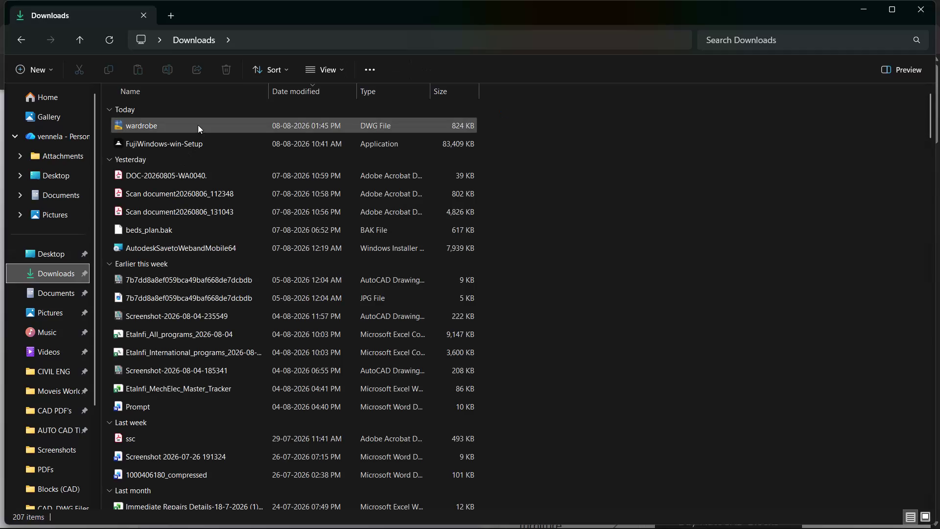
Cut wardrobe.dwg from Downloads, paste it into Blocks (CAD), and open it.
right_click(198, 124)
click(165, 131)
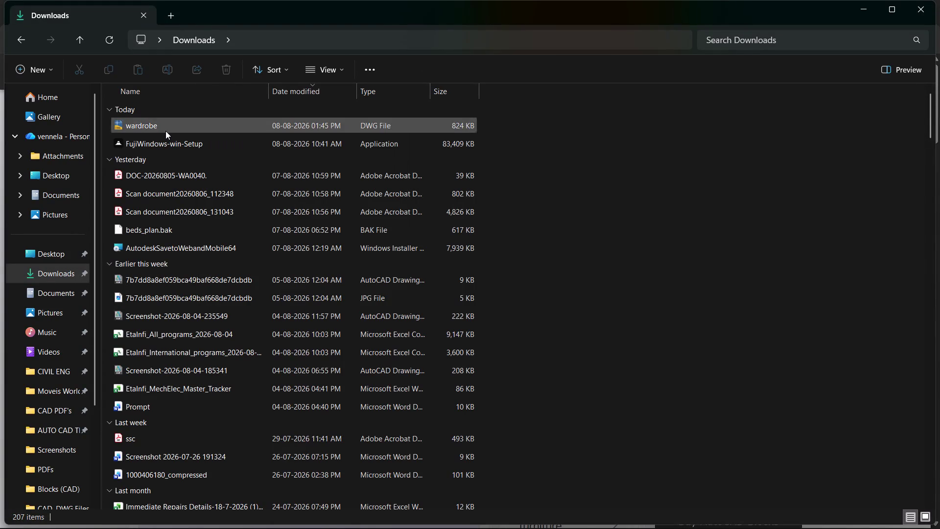
click(82, 68)
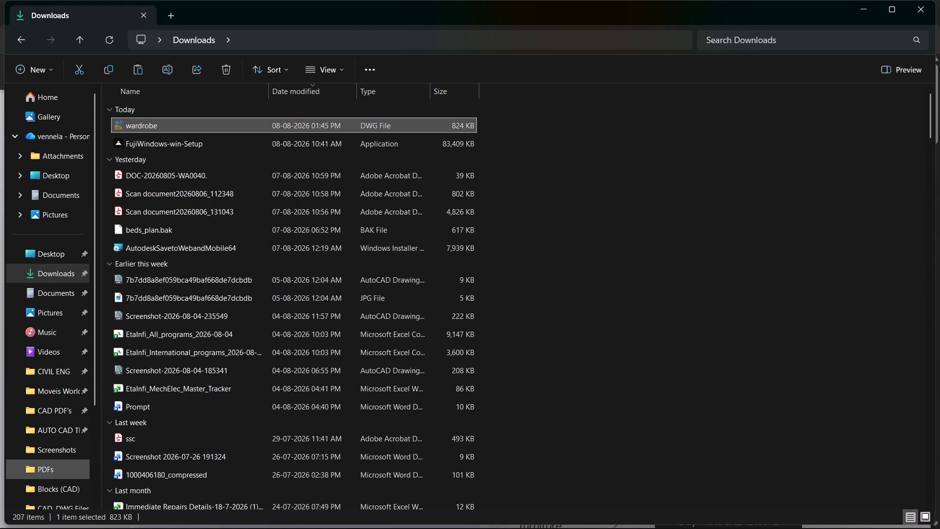
click(52, 488)
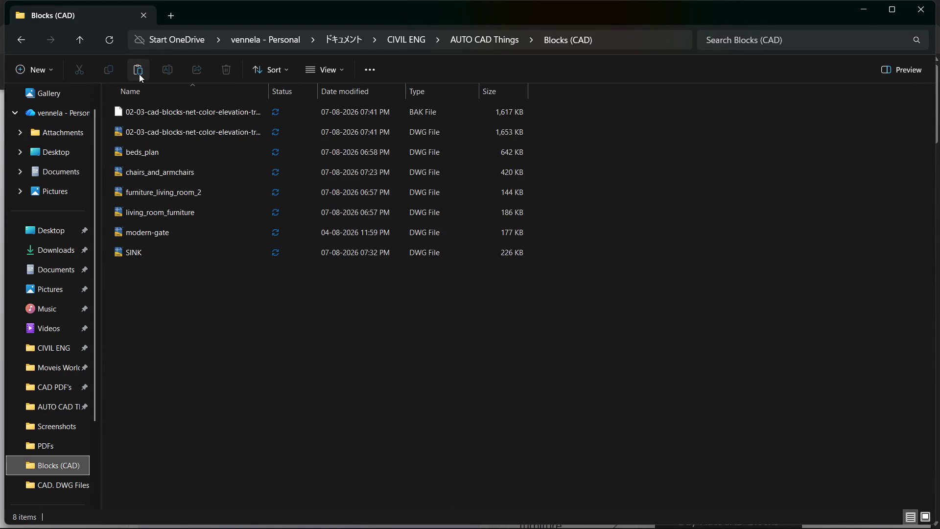
click(140, 71)
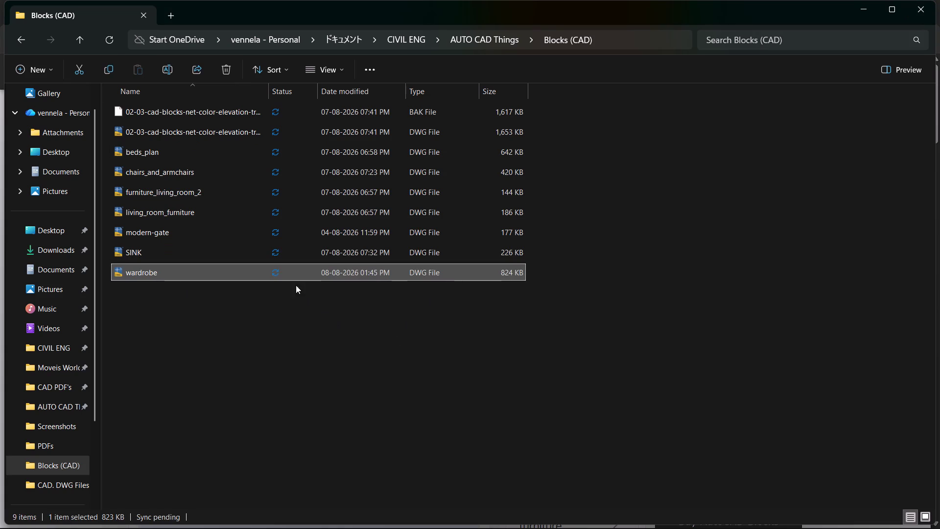
double_click(252, 273)
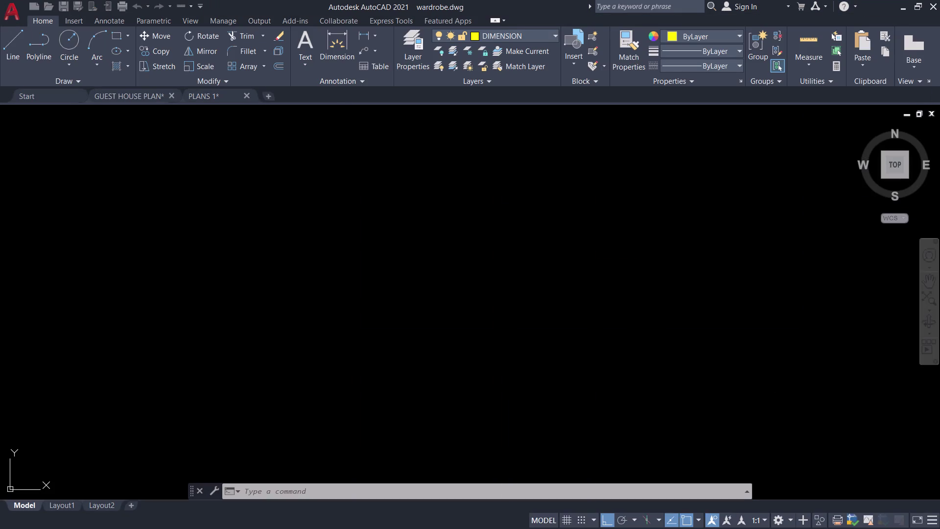
Select every object in the wardrobe drawing and set their colour to white.
scroll(down, 3)
scroll(down, 3)
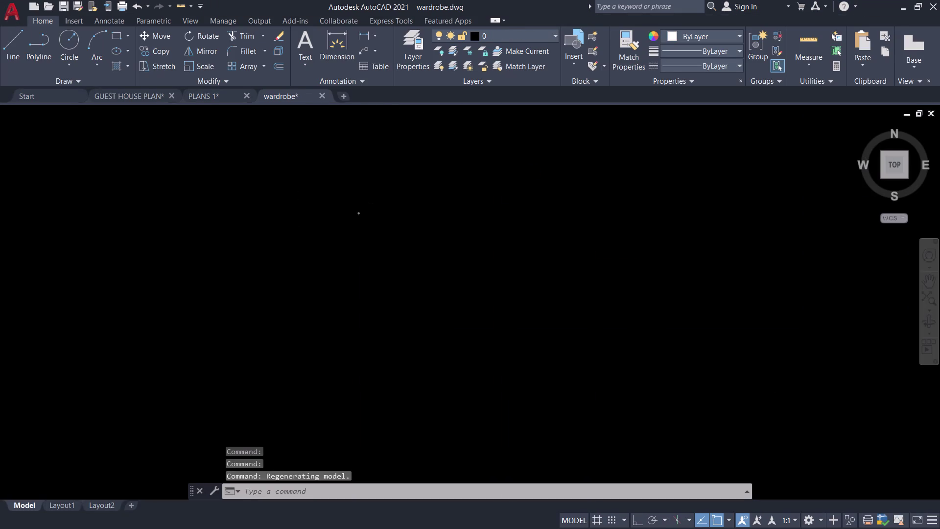
middle_drag(360, 215, 308, 319)
key(ctrl+a)
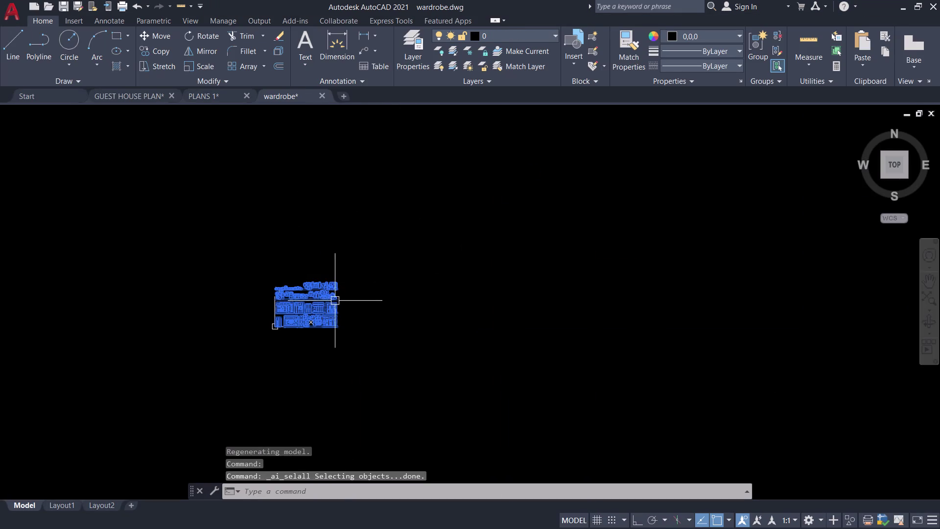
scroll(up, 3)
click(686, 34)
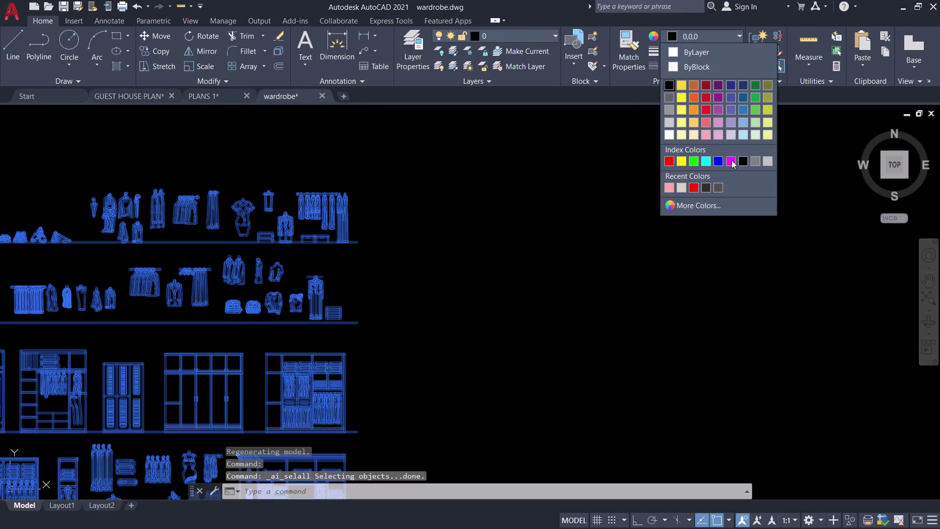
click(669, 136)
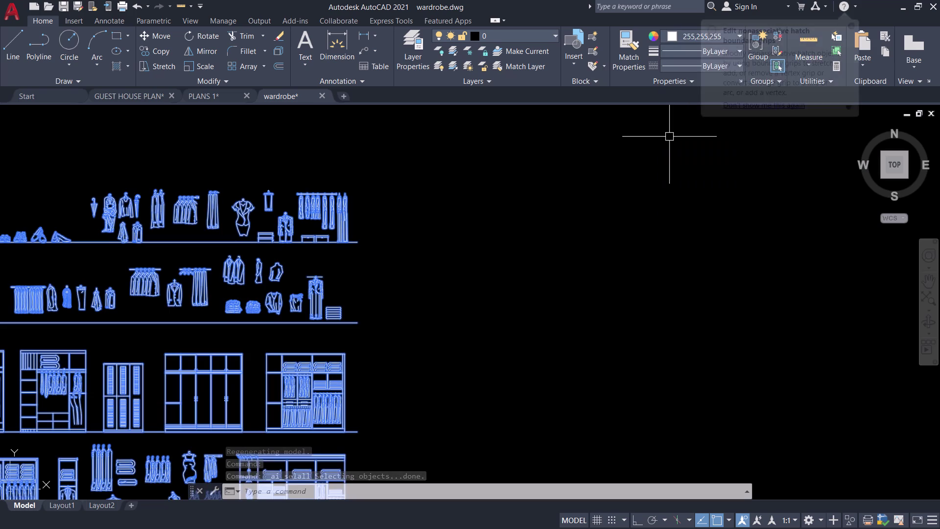
Recenter the drawing, clear the selection, then select all objects again.
scroll(down, 3)
middle_drag(533, 185, 629, 205)
key(Escape)
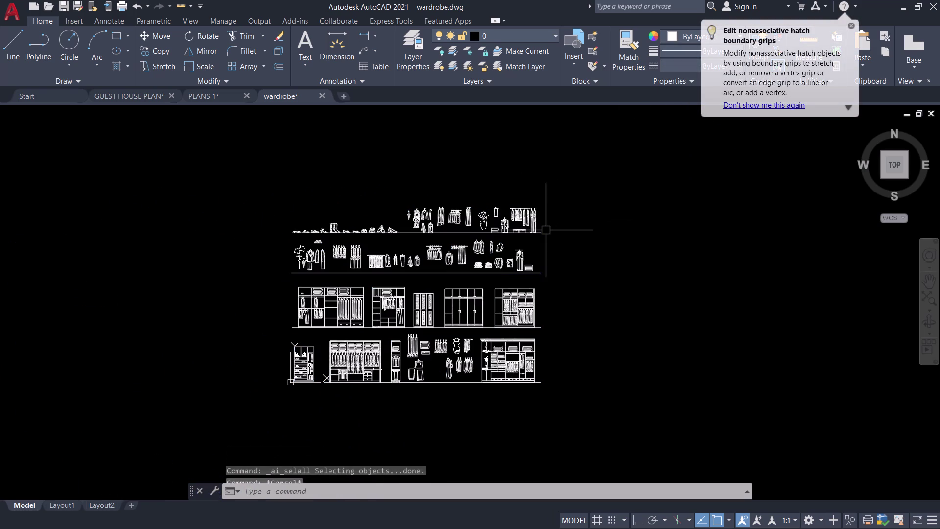
click(851, 24)
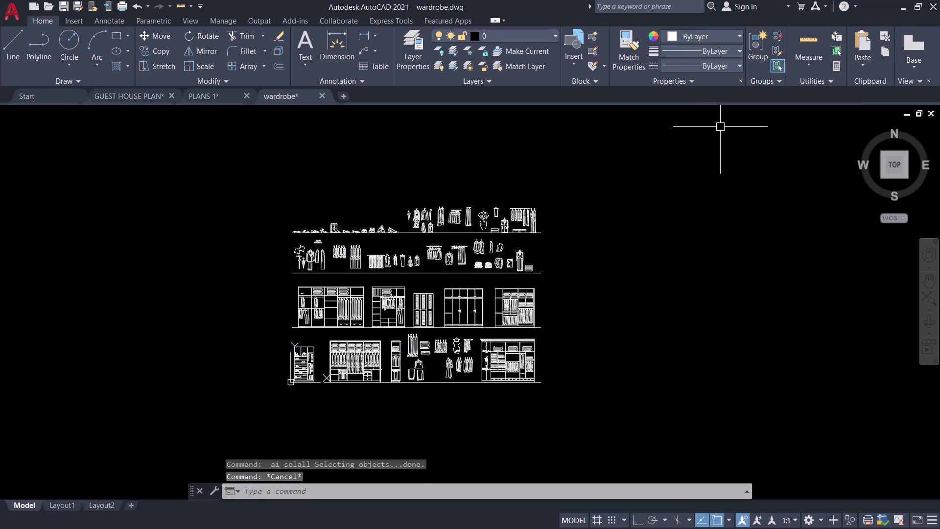
key(ctrl+a)
Assign index colour 7 (White) to all selected objects through More Colors.
click(730, 33)
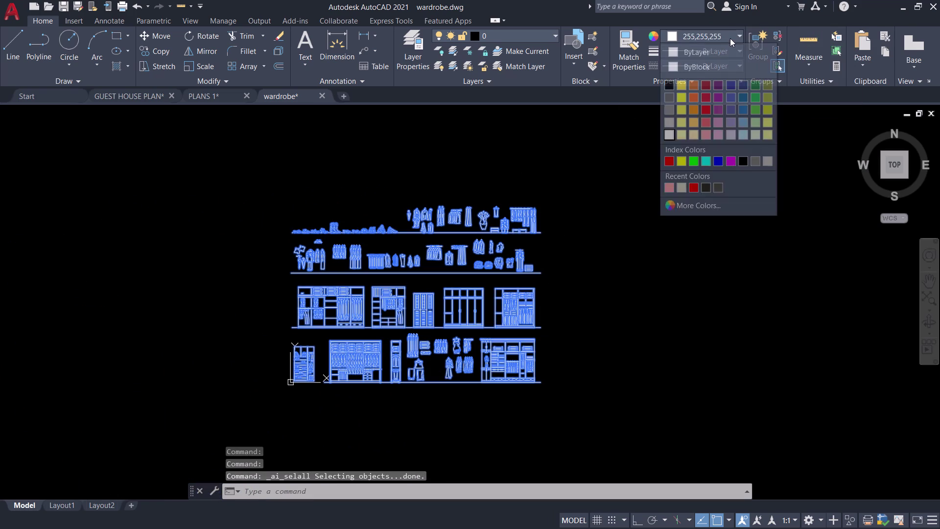
click(711, 207)
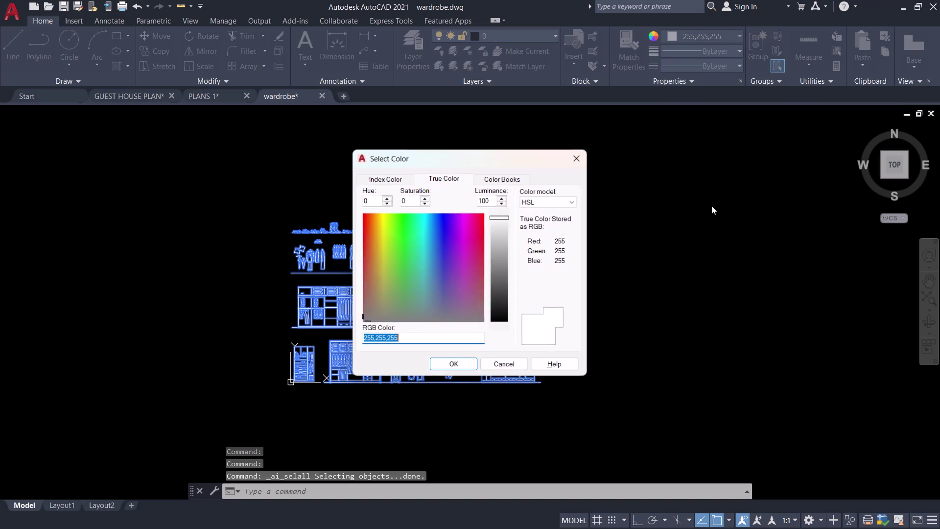
click(395, 175)
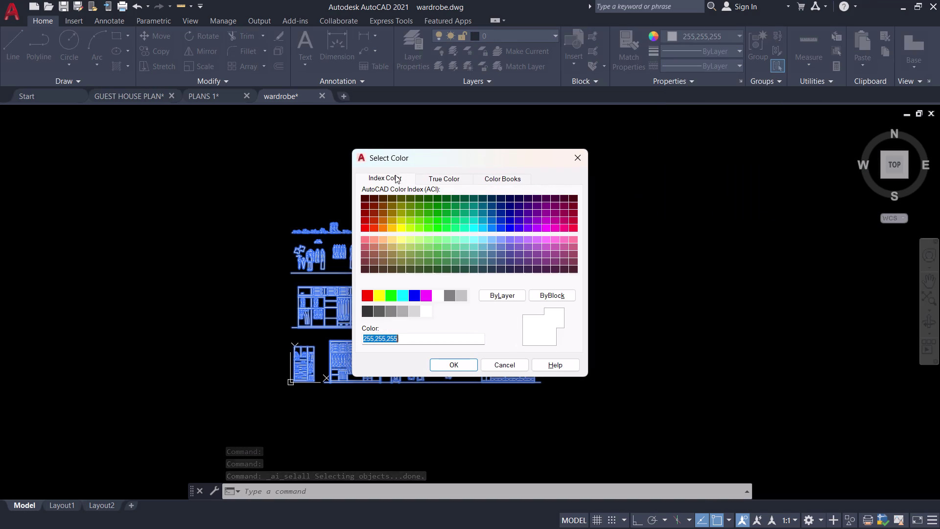
click(427, 310)
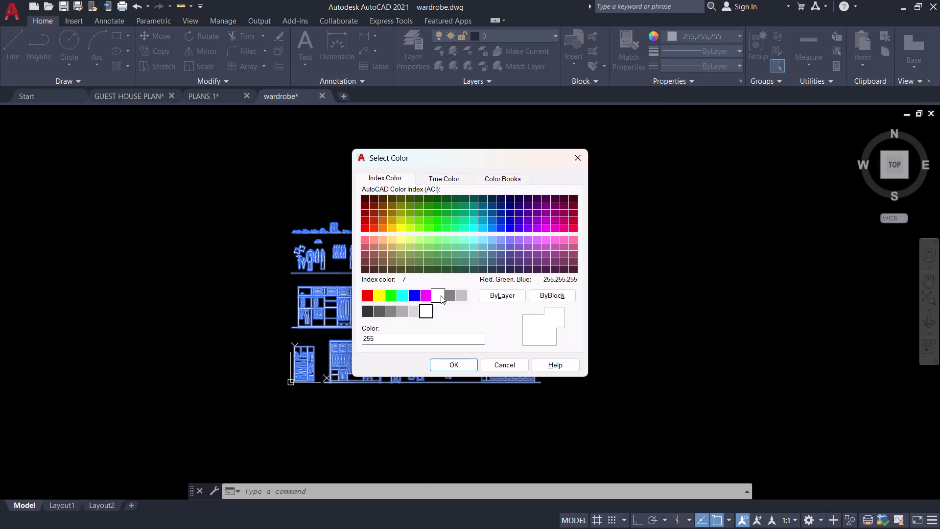
click(441, 295)
click(451, 364)
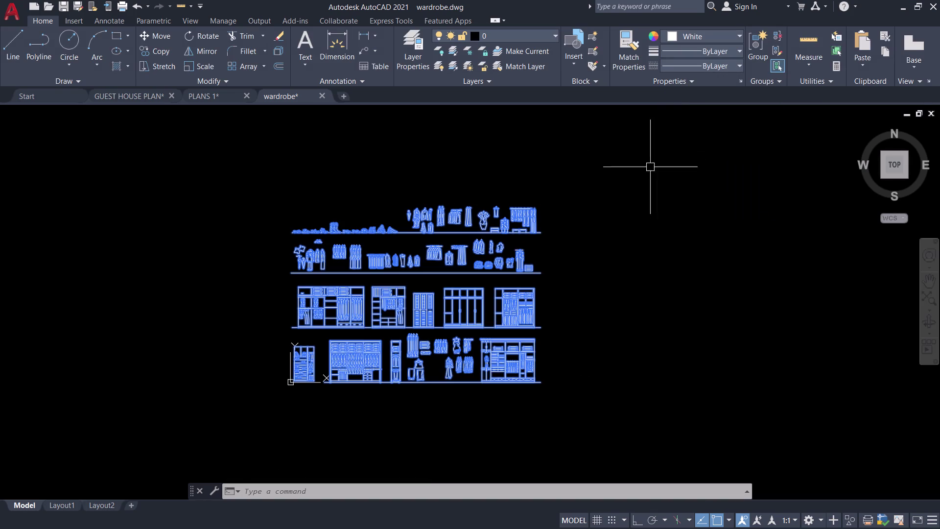
middle_drag(570, 242, 610, 270)
key(Escape)
scroll(up, 3)
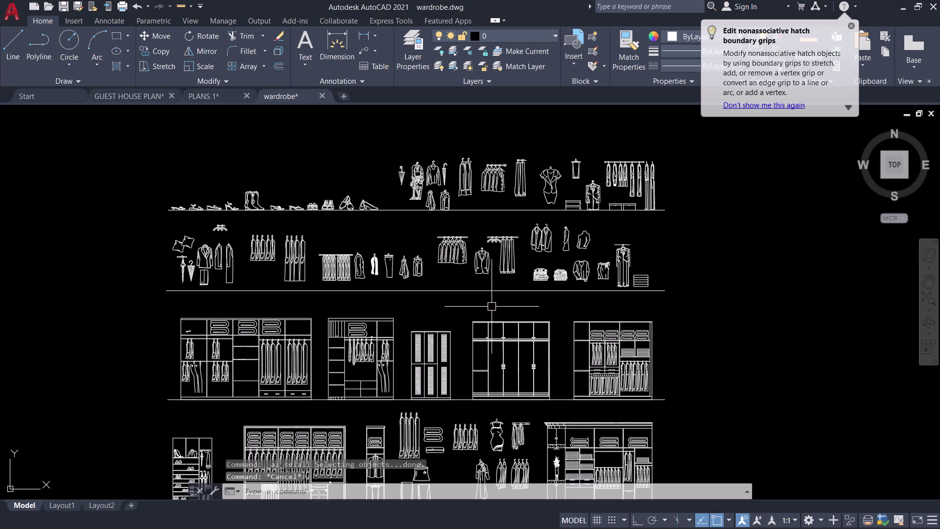
middle_drag(461, 311, 581, 222)
scroll(up, 3)
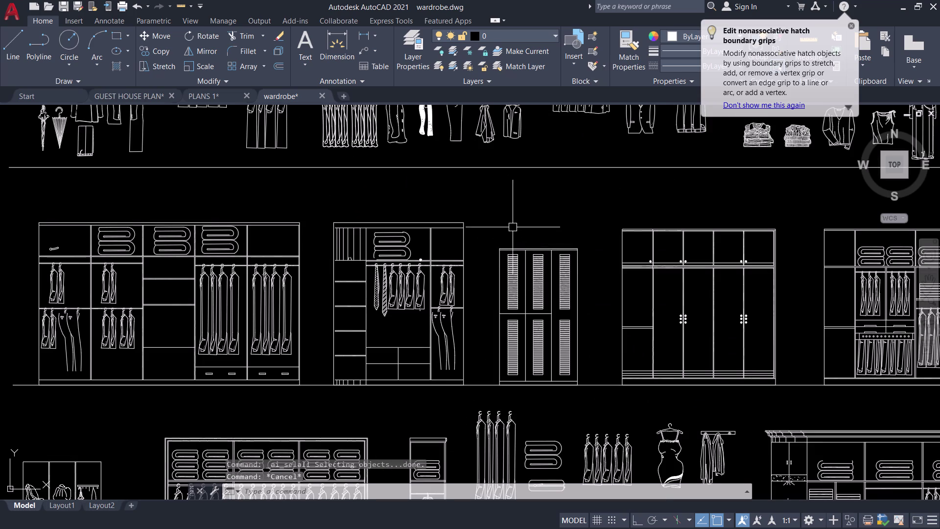
middle_drag(500, 222, 505, 217)
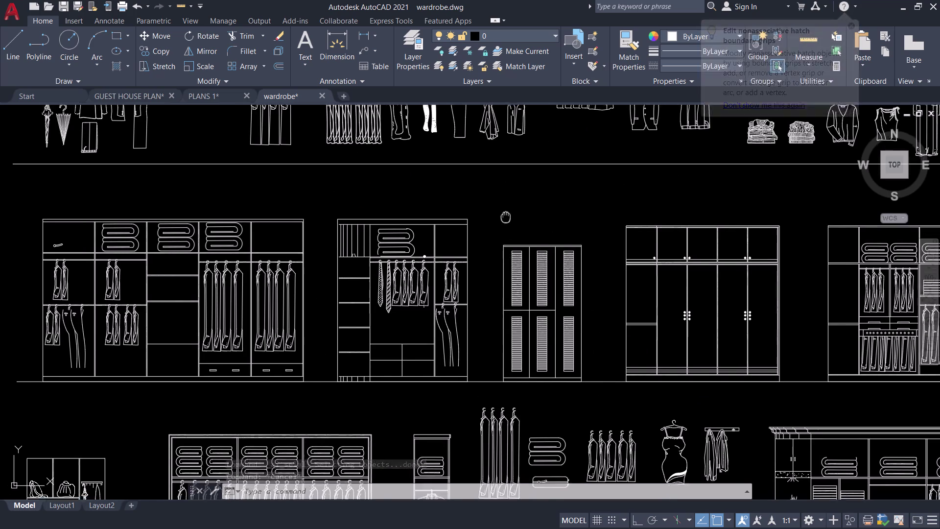
middle_drag(506, 217, 597, 135)
scroll(down, 3)
middle_drag(596, 137, 595, 163)
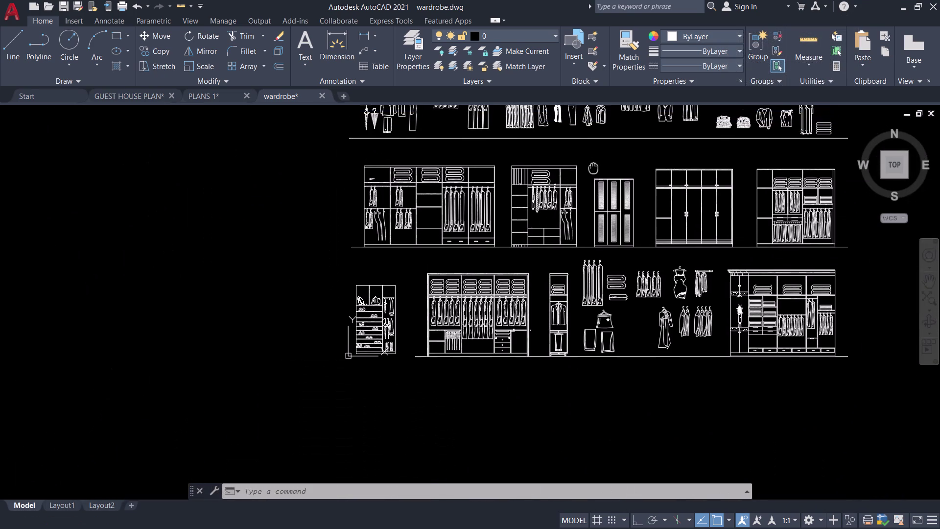